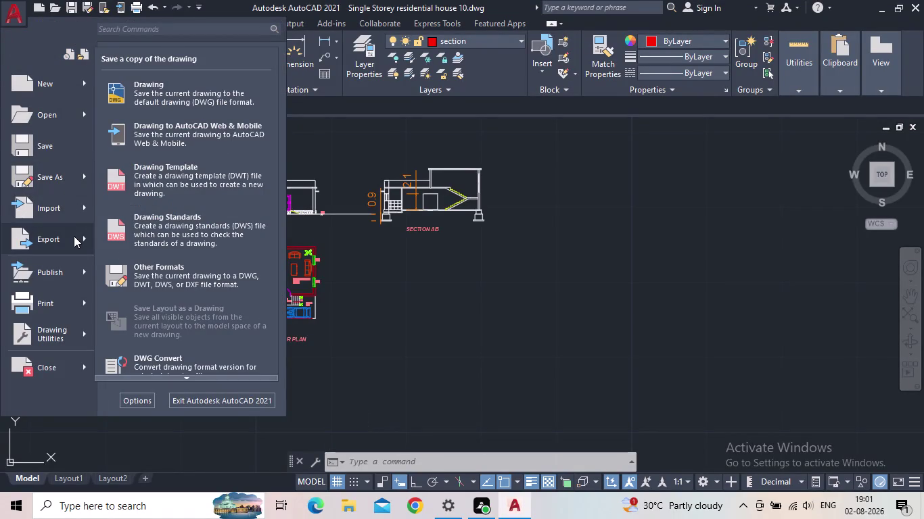
Export the house drawing as PDF from the application menu and confirm the save.
click(144, 225)
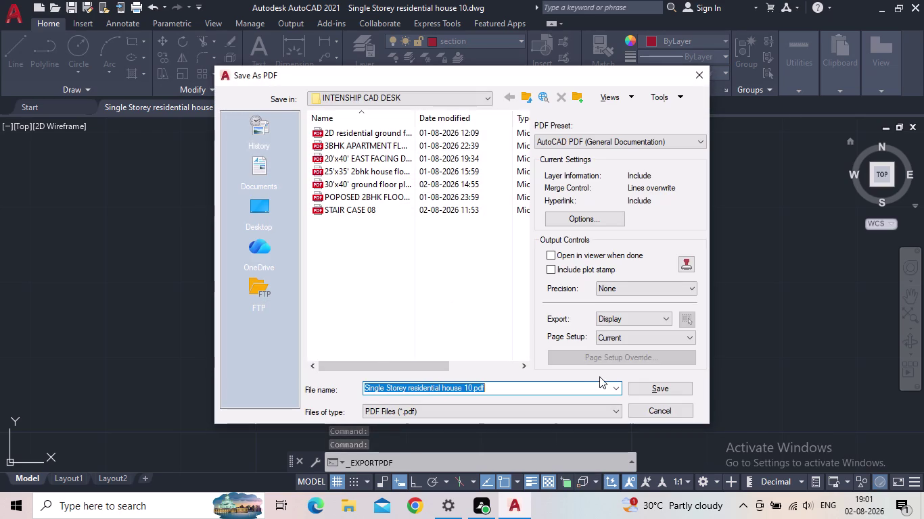
click(651, 387)
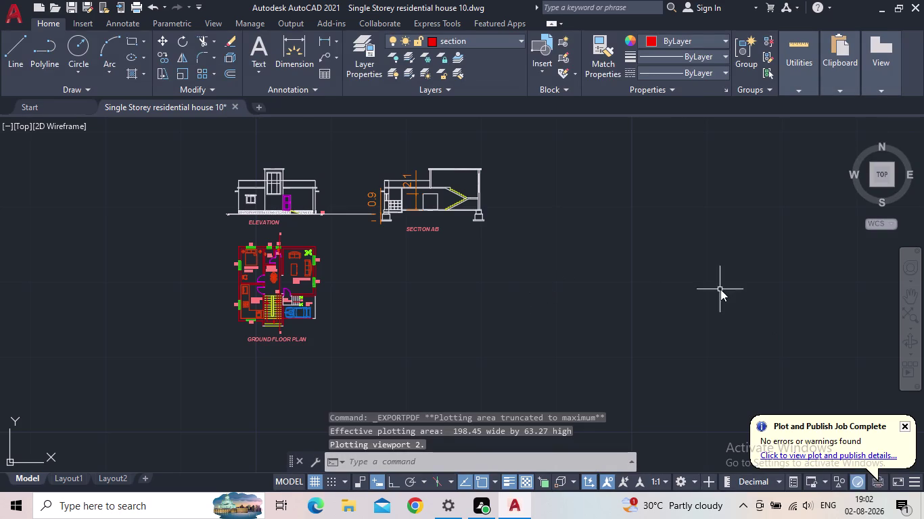
Let the PDF plot job finish, then check the saved house drawing window.
click(72, 11)
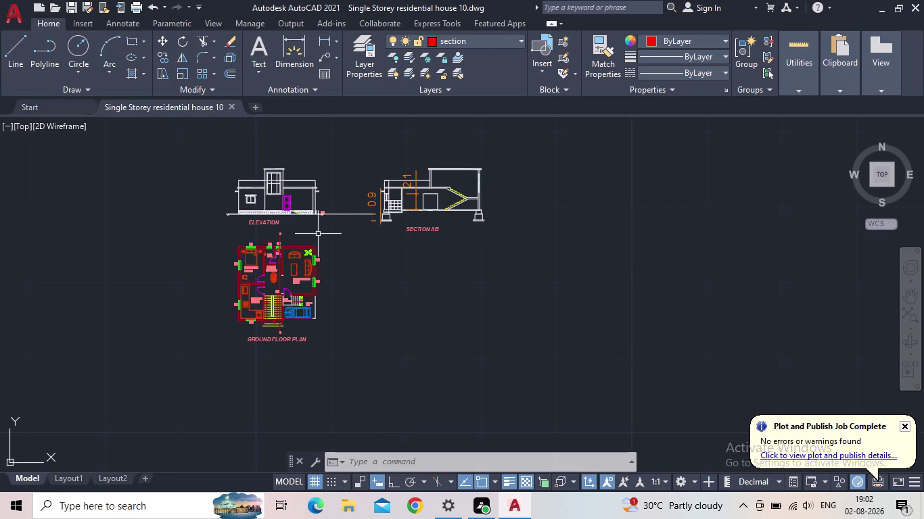
click(909, 0)
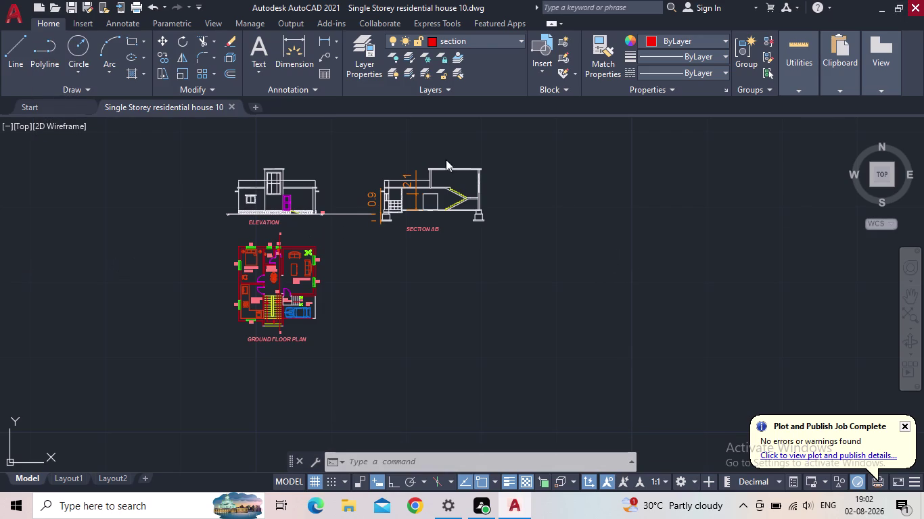